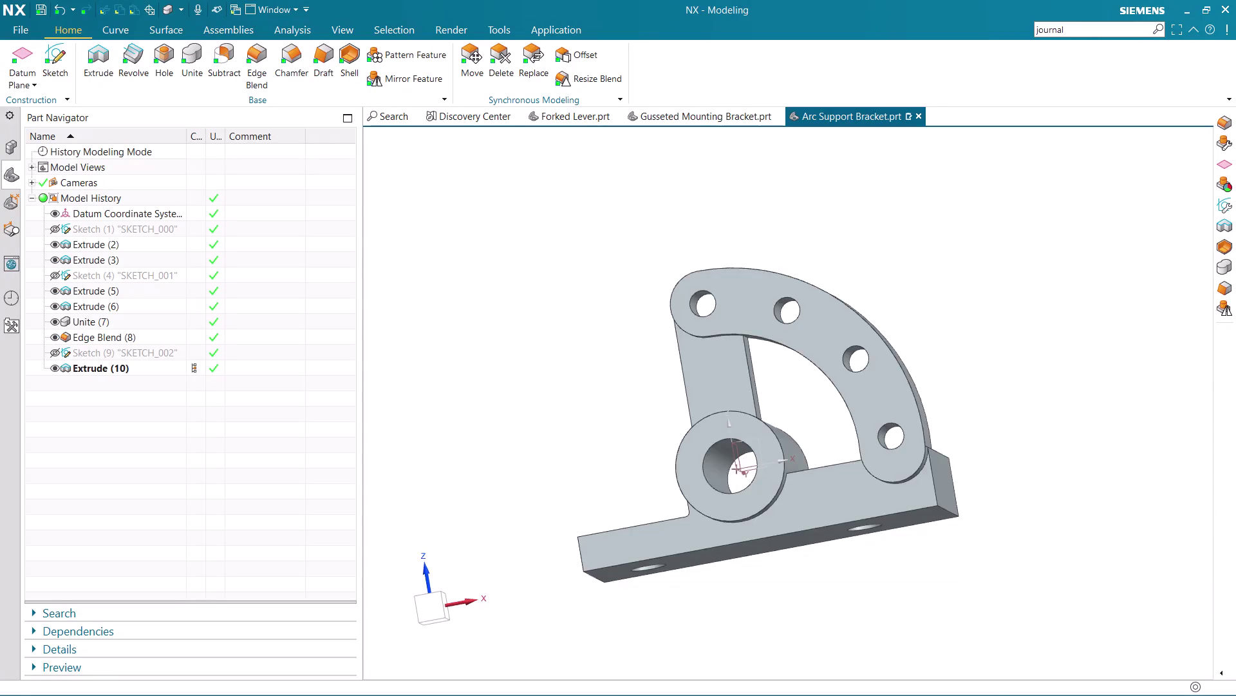
Orbit the finished bracket to view the base plate, holed arc arm and boss from another angle.
middle_drag(836, 277, 858, 308)
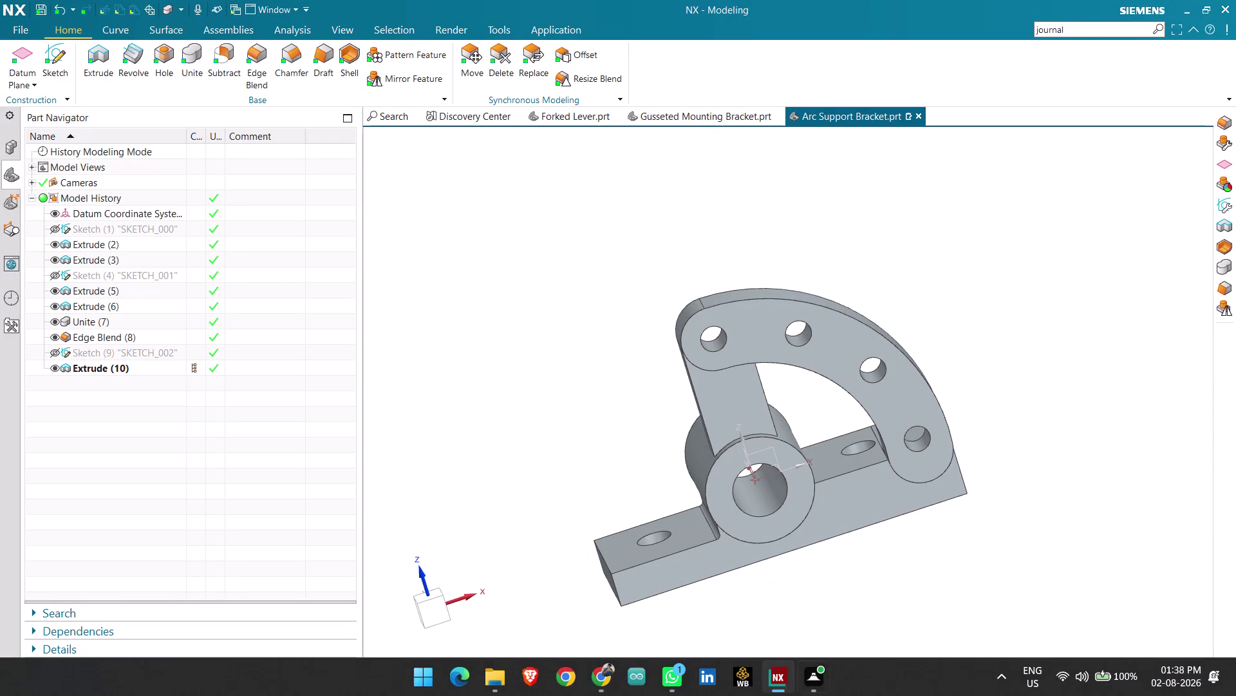